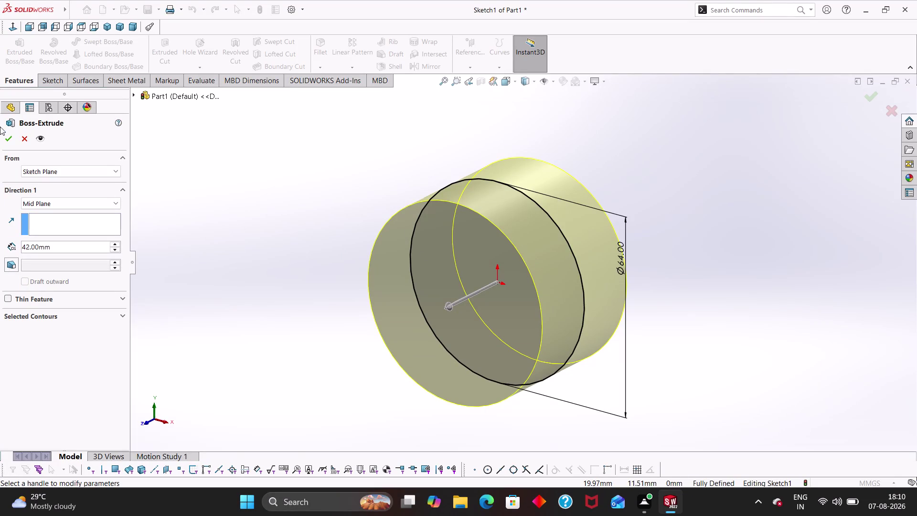
Cancel the extrusion and change the circle's Ø64 diameter to 68 mm.
click(26, 133)
click(25, 135)
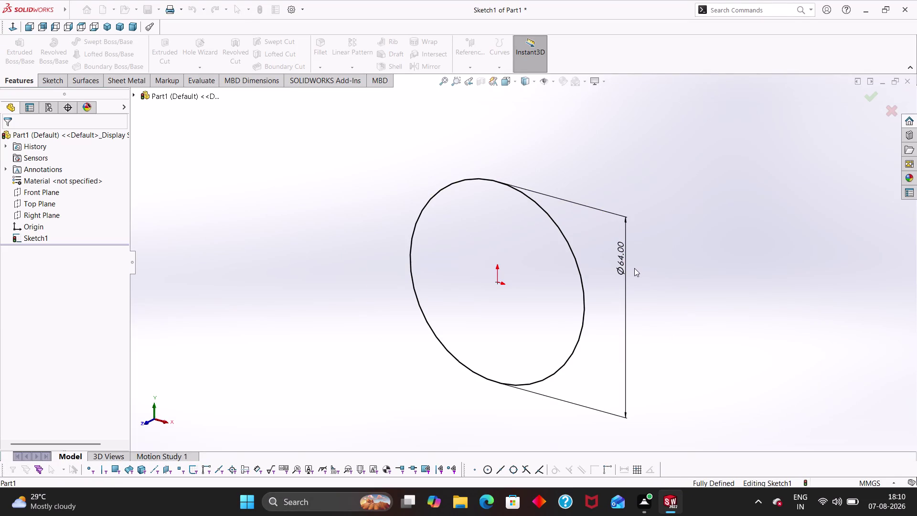
double_click(625, 258)
text(6)
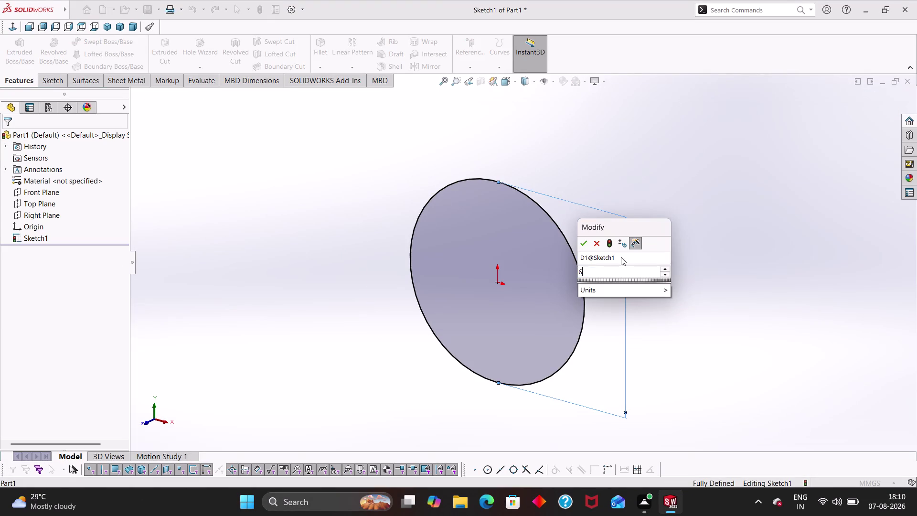
text(8)
key(Return)
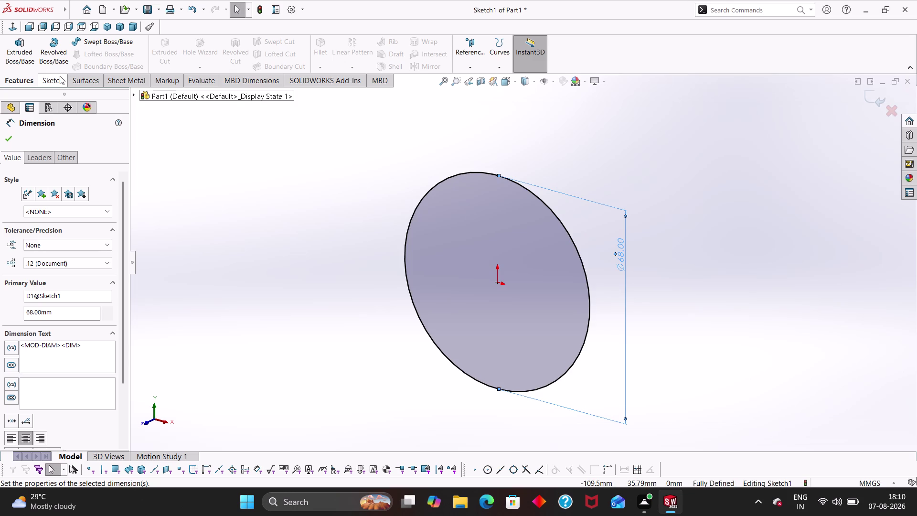
Extrude the 68 mm circle 42 mm with Mid Plane into a solid cylinder.
click(16, 51)
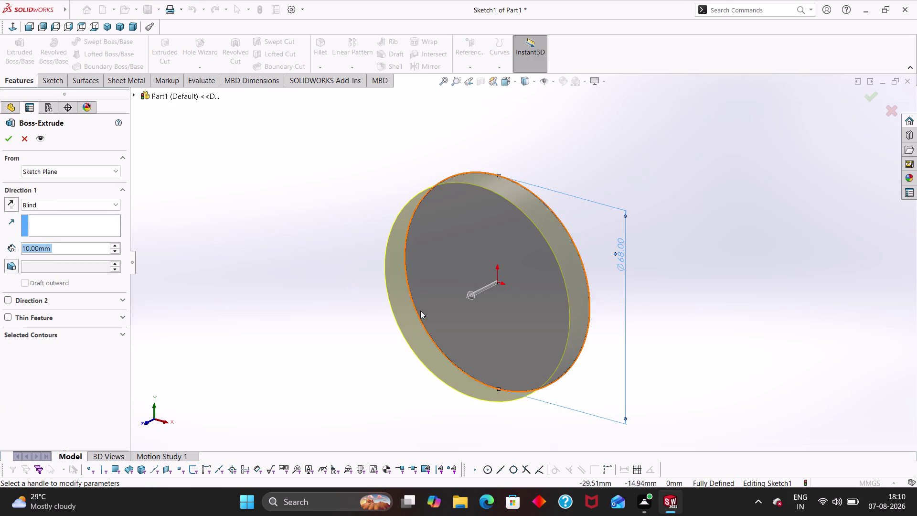
click(53, 204)
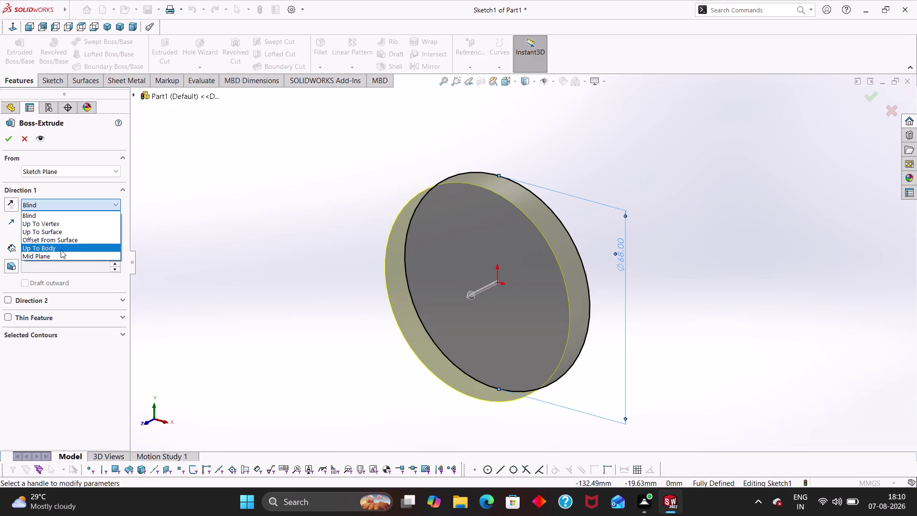
click(61, 256)
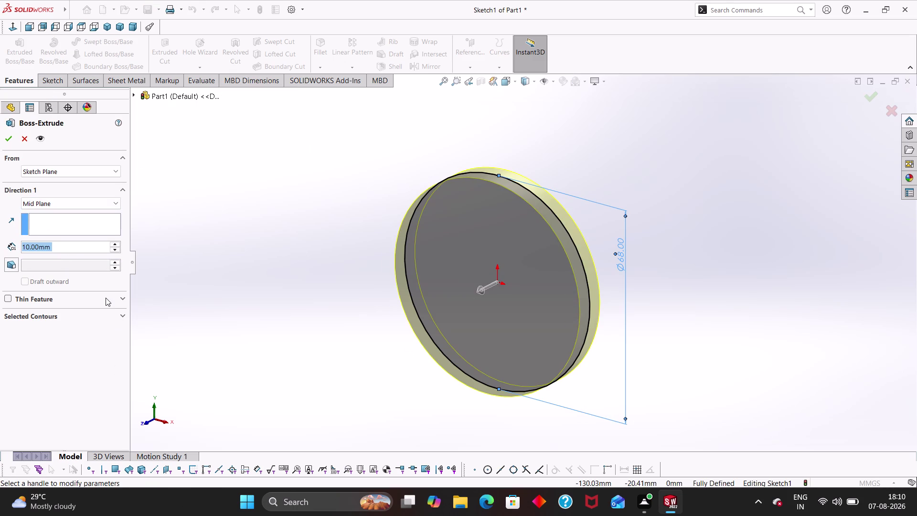
text(42)
key(Return)
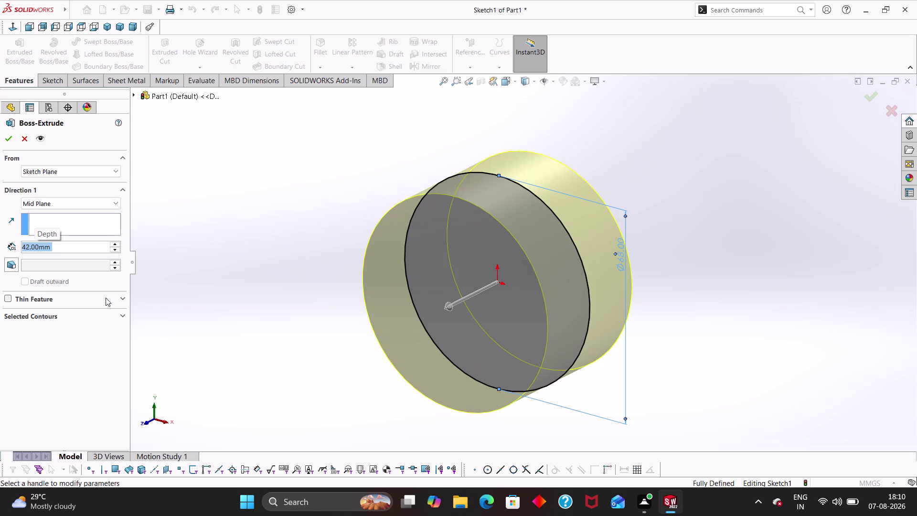
click(9, 137)
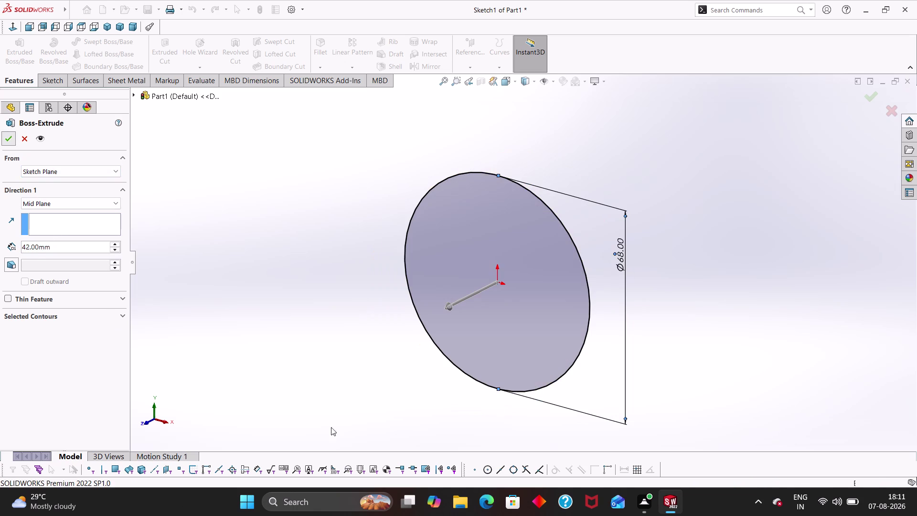
click(339, 335)
scroll(up, 3)
Orbit around the cylinder, then start a new sketch on the Top Plane instead of Front Plane.
middle_drag(351, 331, 356, 338)
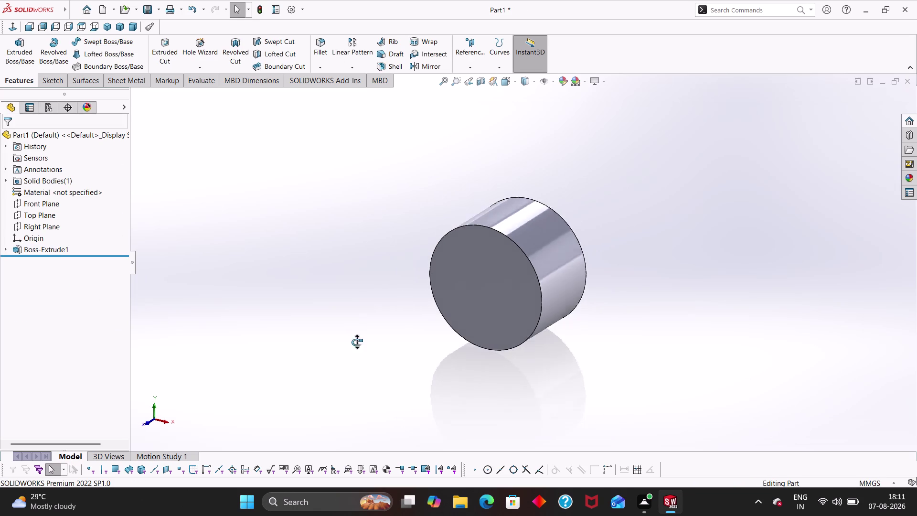
middle_drag(355, 338, 433, 368)
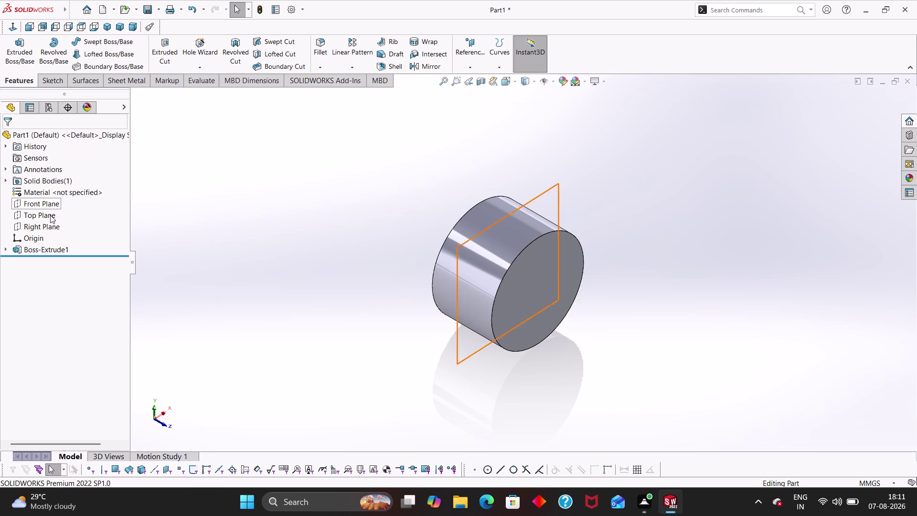
click(43, 207)
right_click(42, 207)
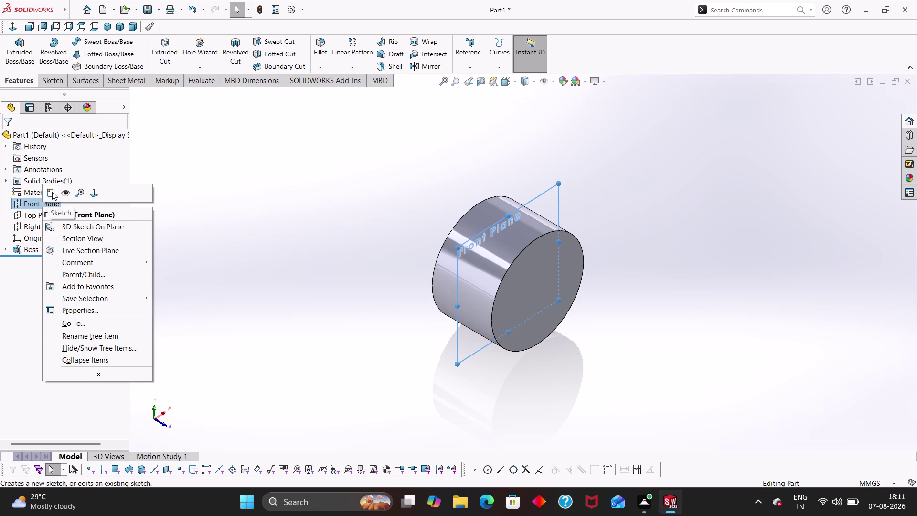
click(26, 215)
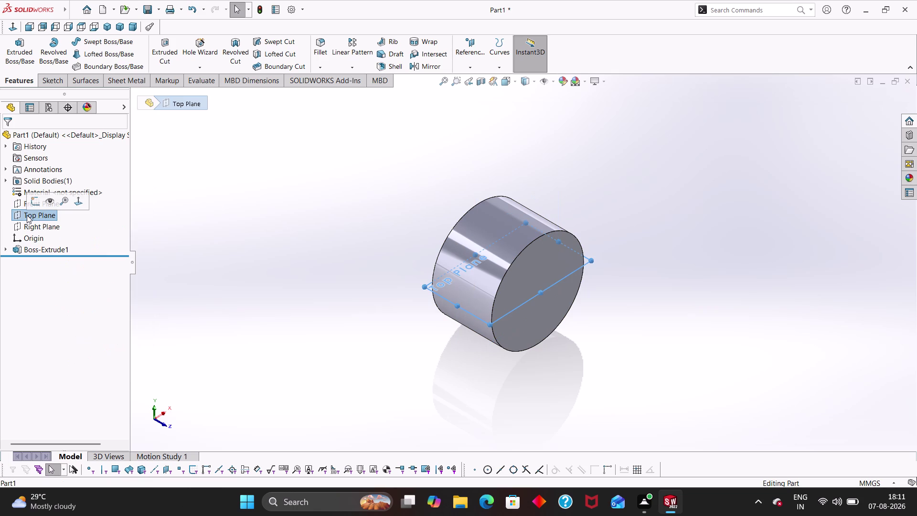
right_click(27, 215)
click(33, 201)
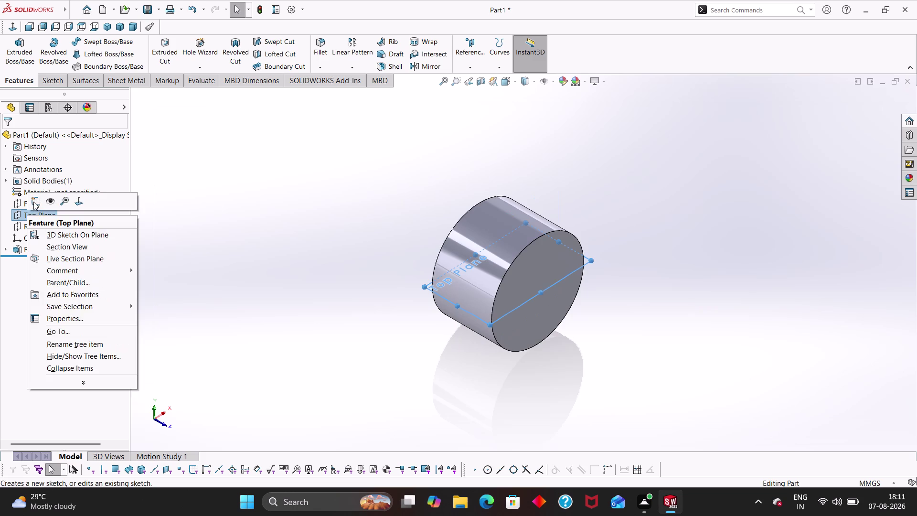
scroll(up, 3)
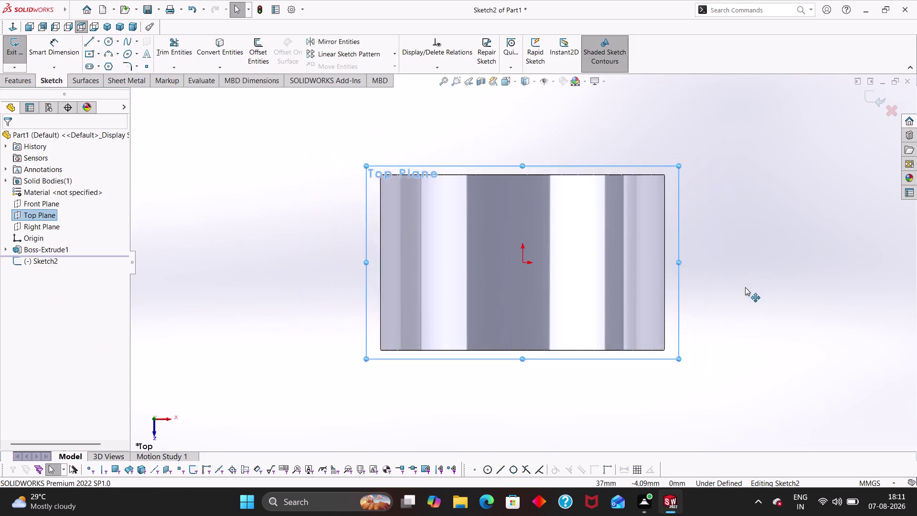
Attempt a rectangle at the cylinder's right edge, then cancel the unfinished shape.
scroll(up, 3)
right_click(723, 239)
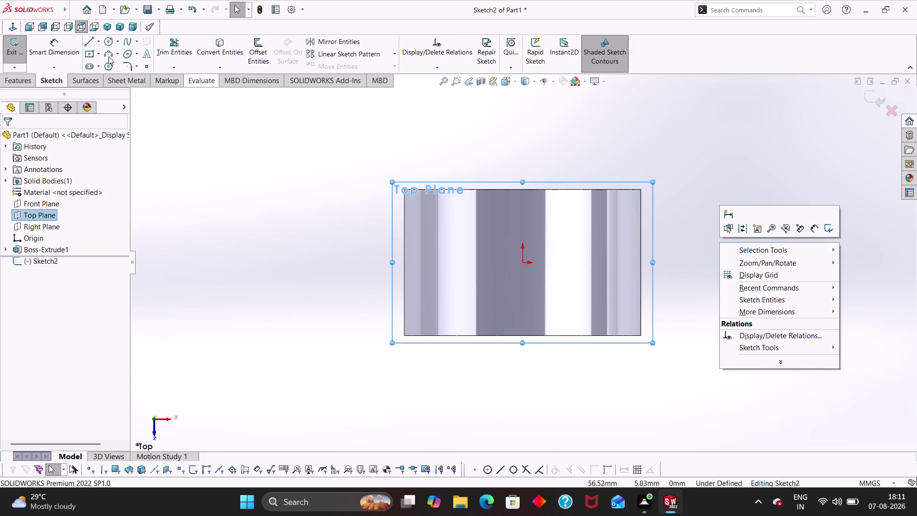
click(99, 52)
click(91, 54)
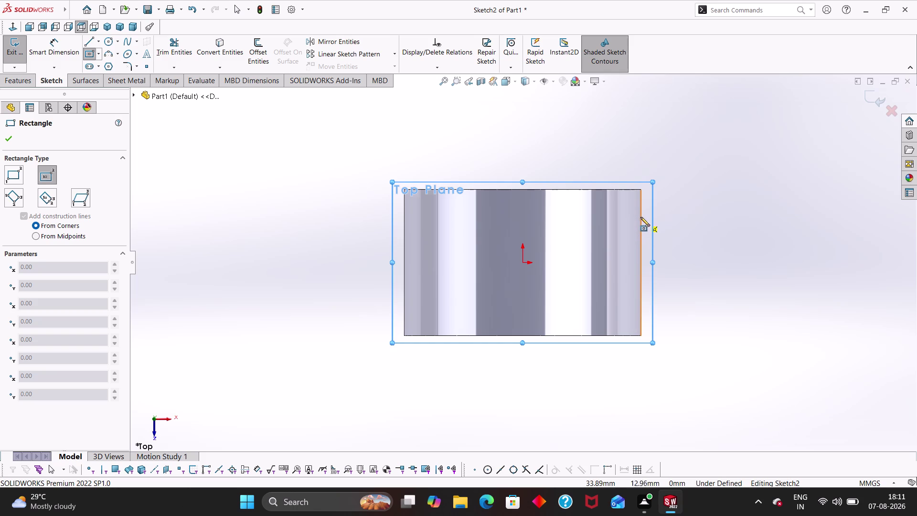
click(641, 215)
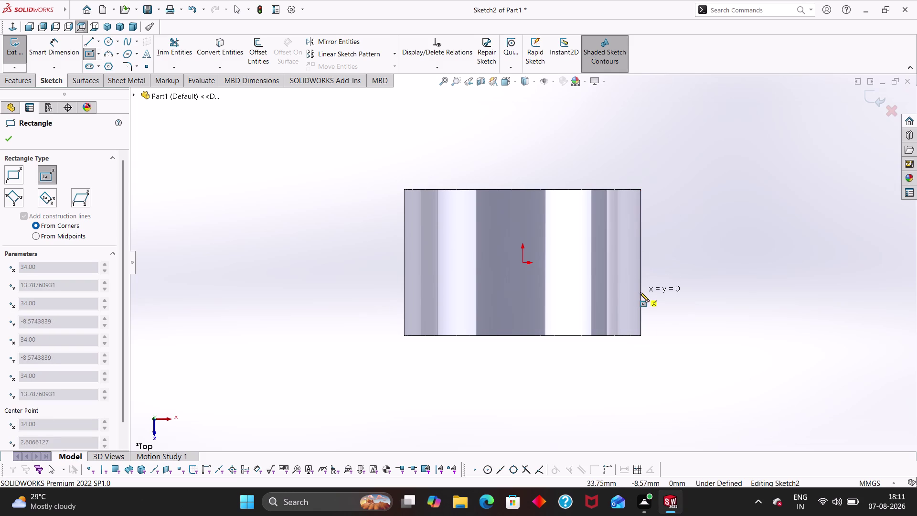
click(641, 293)
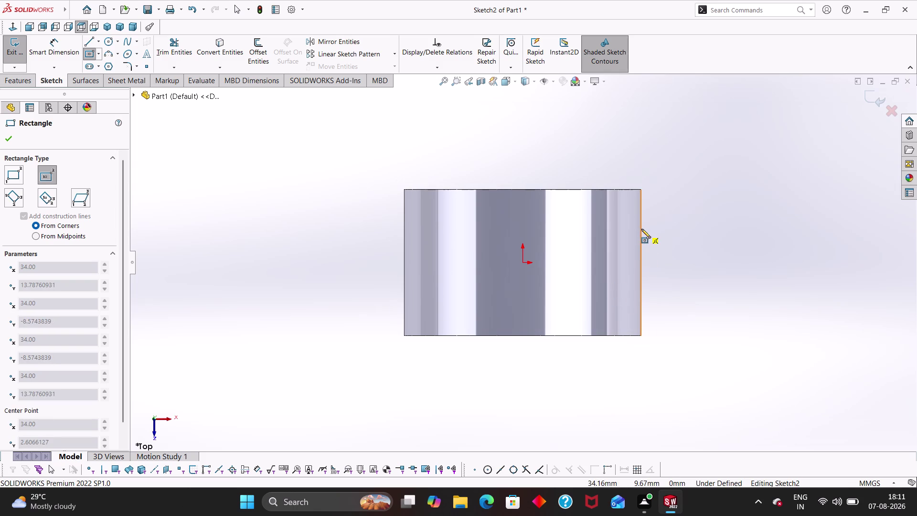
click(641, 229)
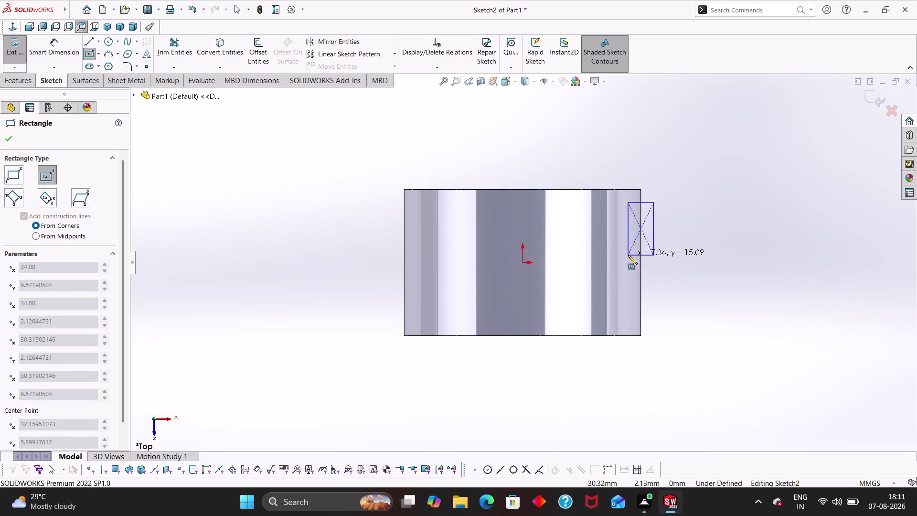
key(Escape)
key(Escape)
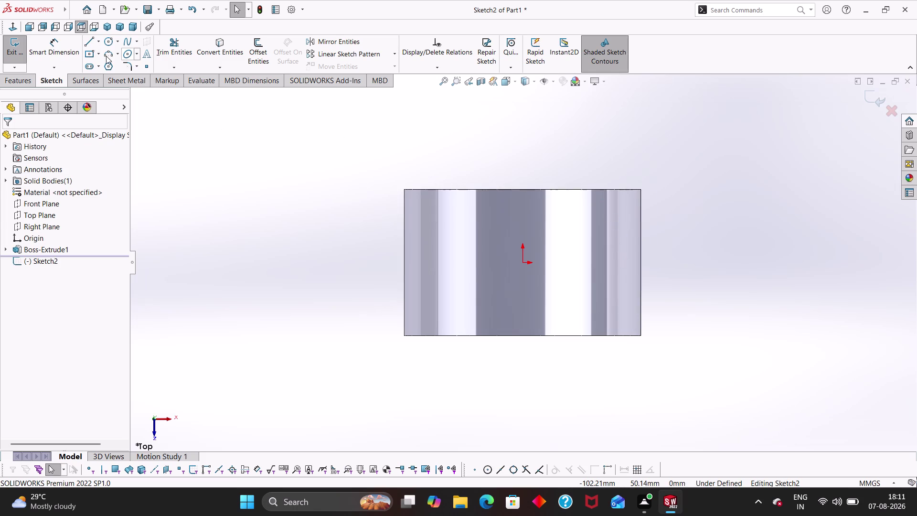
Draw a corner rectangle from the cylinder's right edge inward across the cylinder.
click(89, 55)
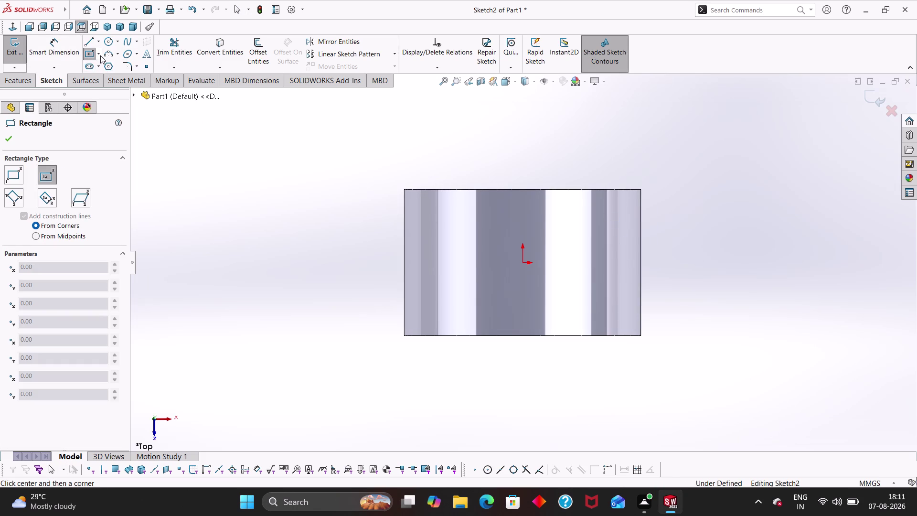
click(101, 55)
click(98, 65)
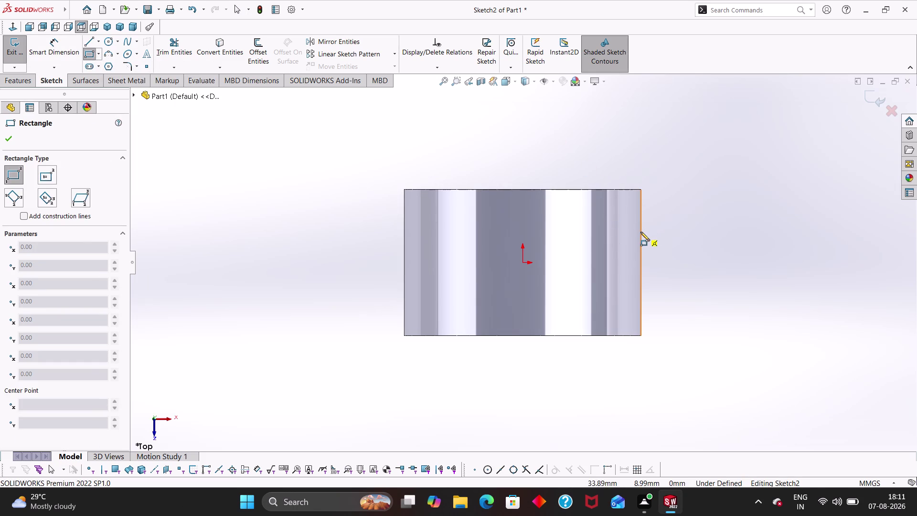
click(640, 214)
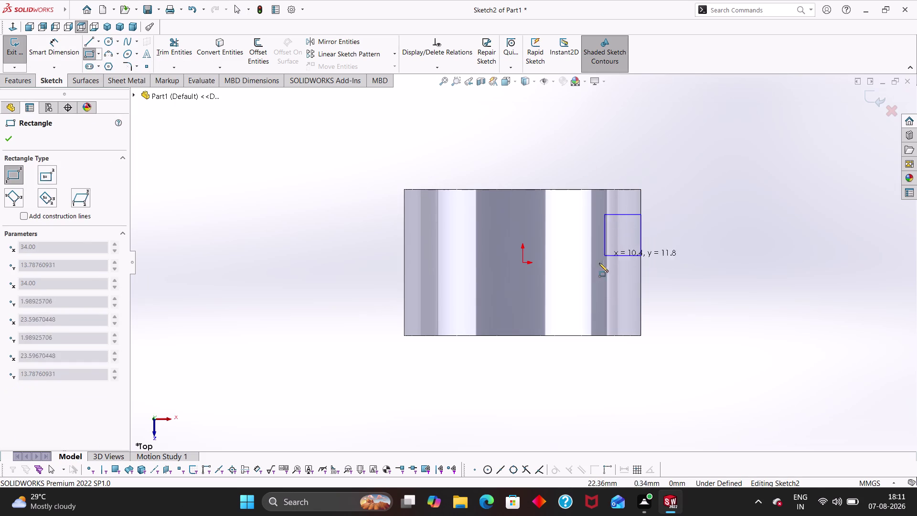
click(571, 305)
key(Escape)
right_drag(692, 373, 743, 155)
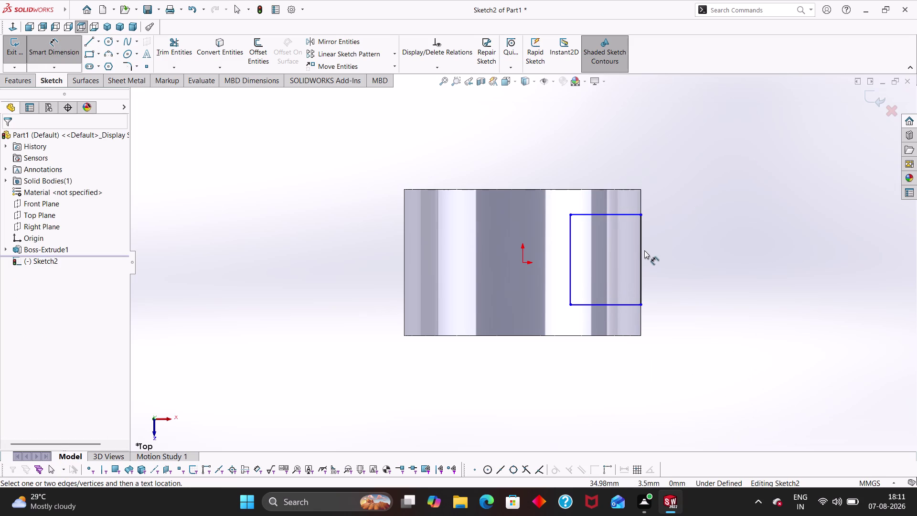
Dimension the rectangle's right side to a 40 mm height.
click(643, 250)
click(682, 253)
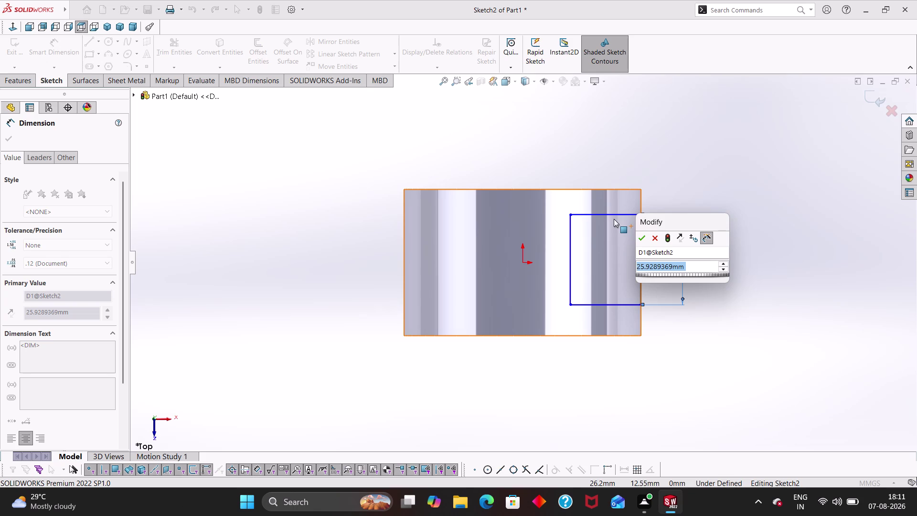
text(40)
key(Return)
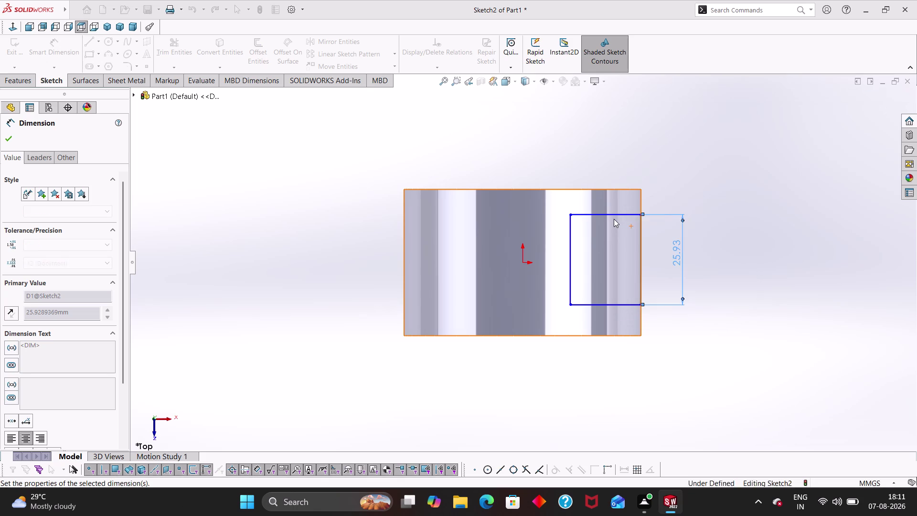
click(716, 287)
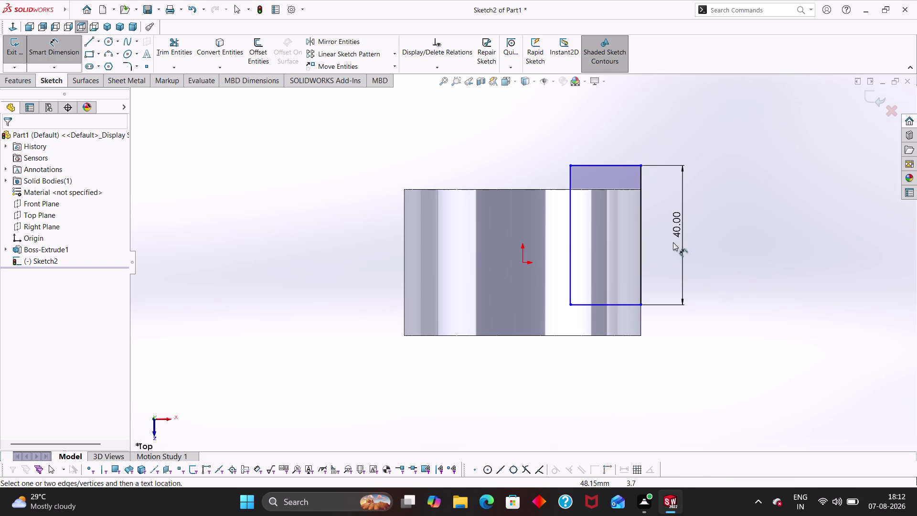
click(640, 251)
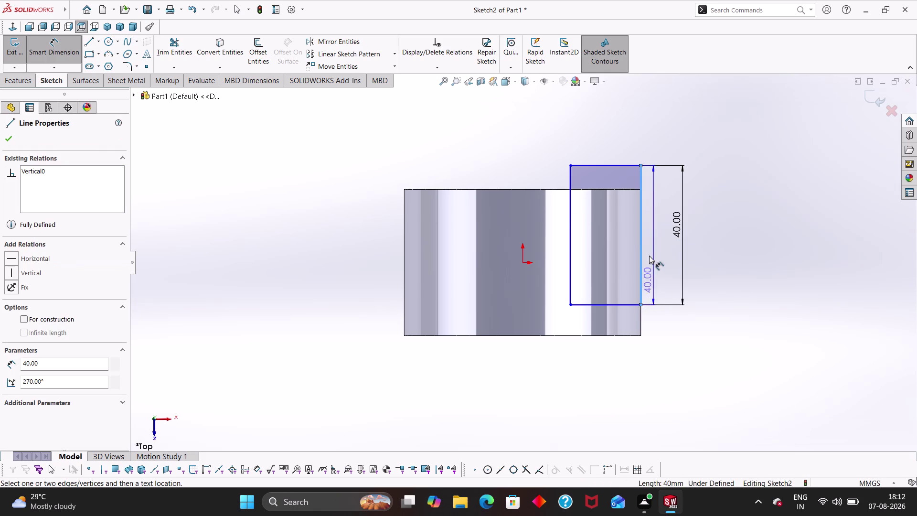
Drag the rectangle's bottom-right corner down so it spans the cylinder's top and bottom edges.
key(Escape)
key(Escape)
drag(643, 305, 644, 307)
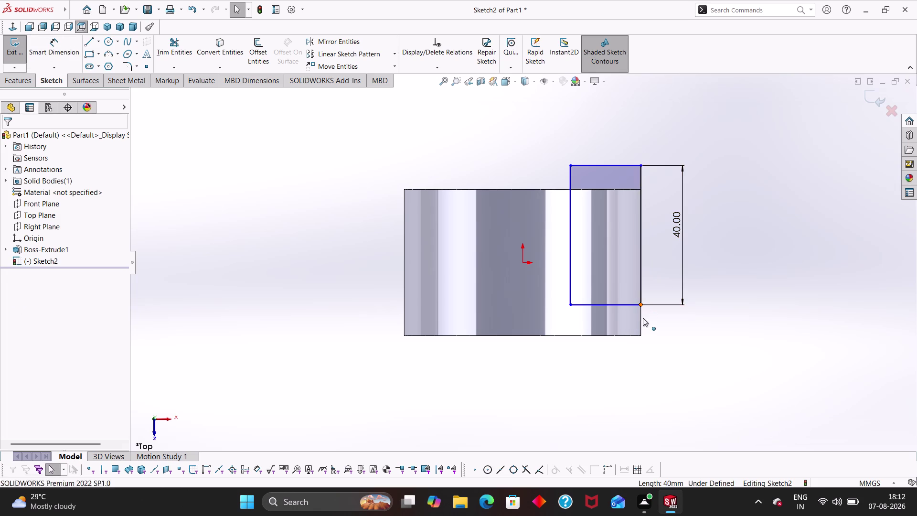
drag(643, 307, 644, 332)
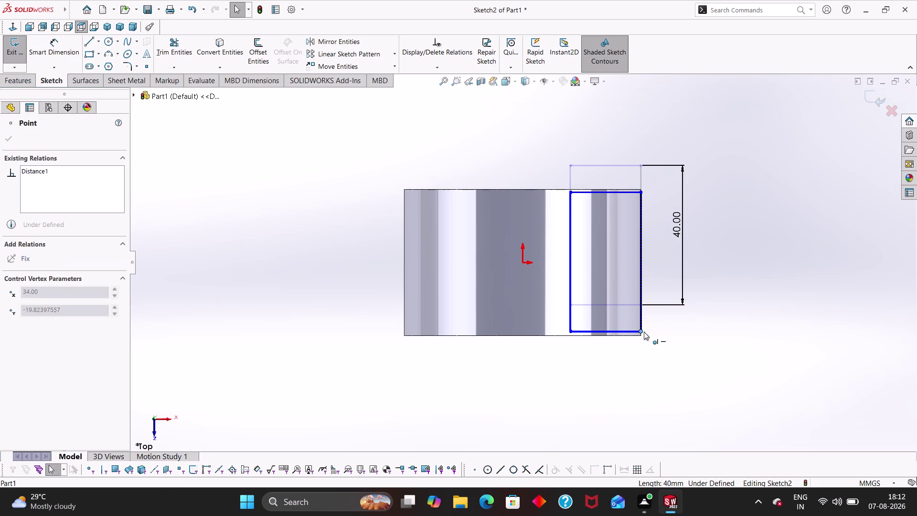
drag(644, 332, 644, 332)
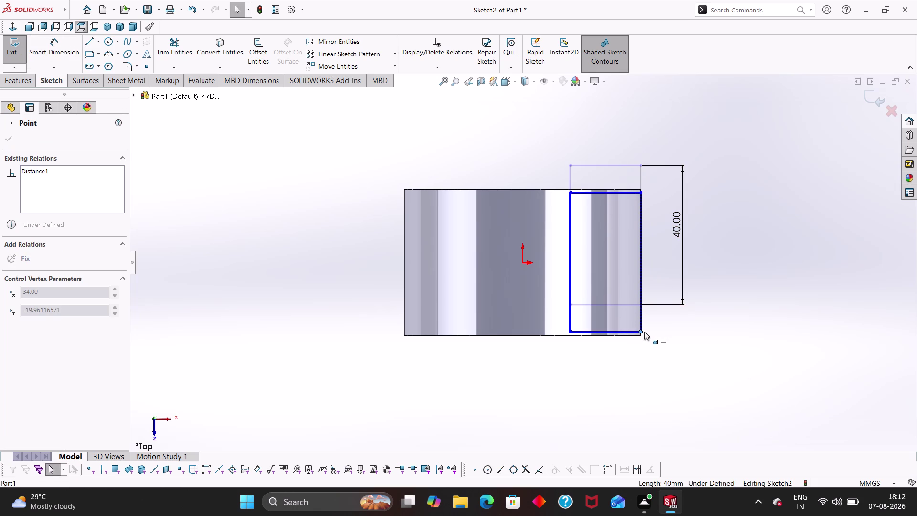
drag(645, 332, 645, 331)
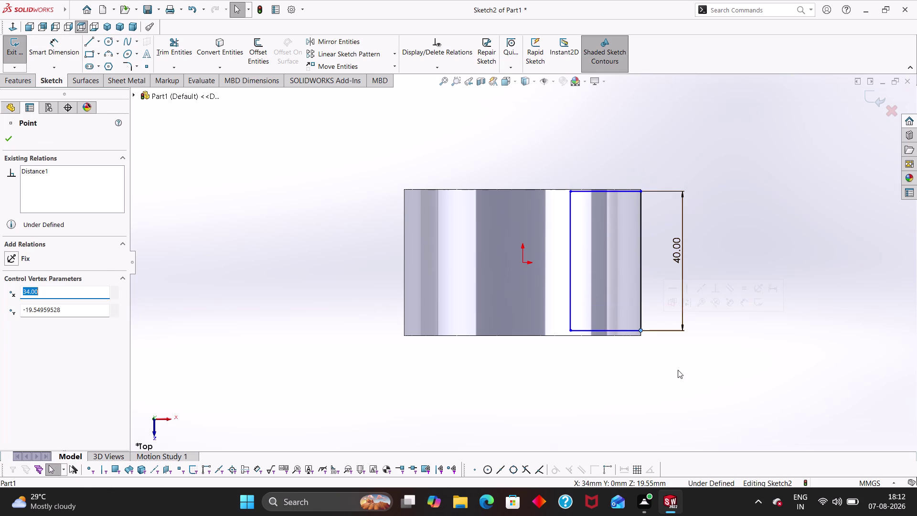
click(697, 398)
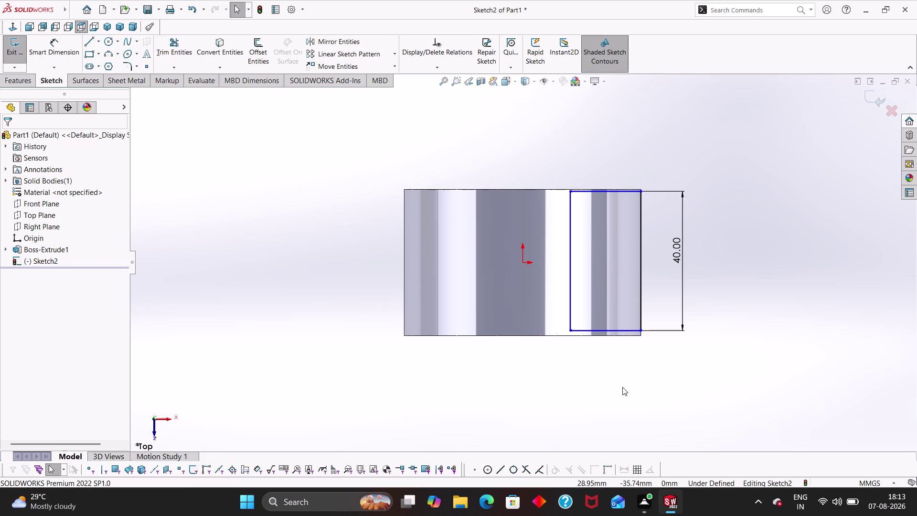
scroll(up, 3)
right_drag(613, 372, 621, 269)
Dimension the rectangle's bottom edge to a 24 mm width.
right_drag(679, 367, 672, 341)
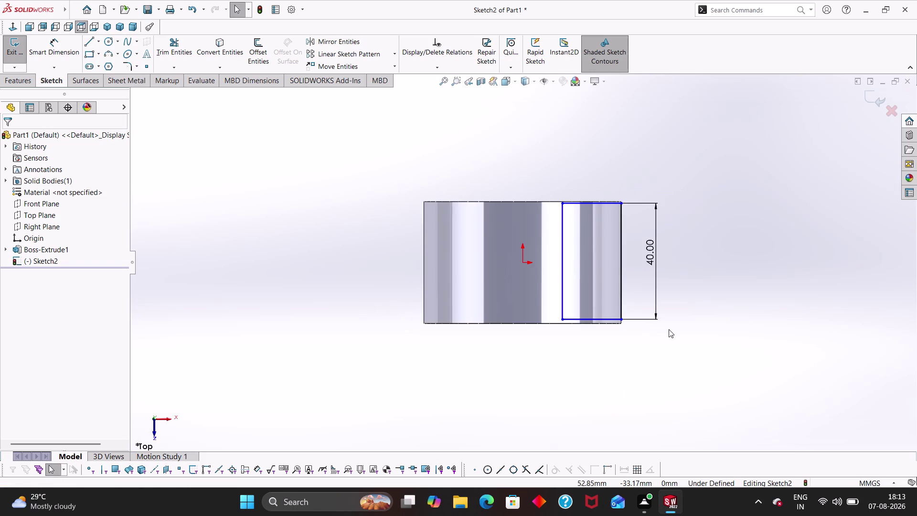
right_drag(673, 341, 662, 261)
click(594, 319)
click(591, 343)
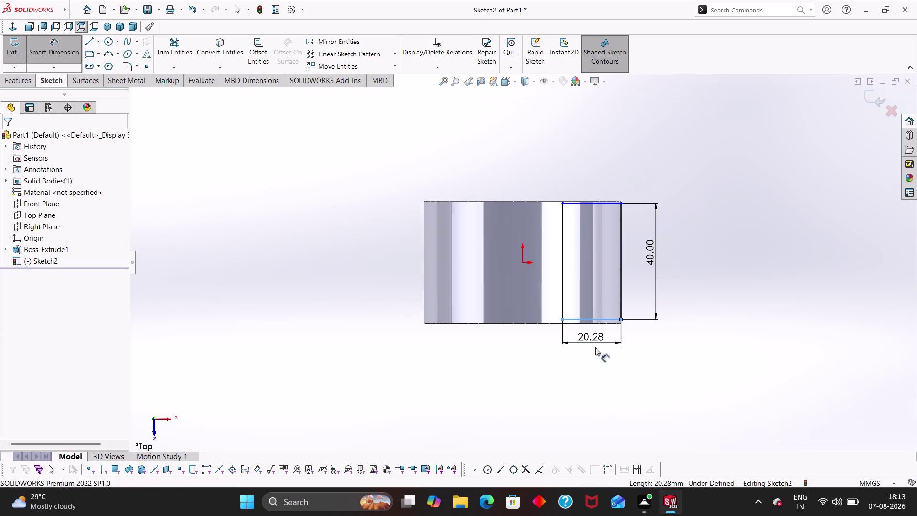
text(24)
key(Return)
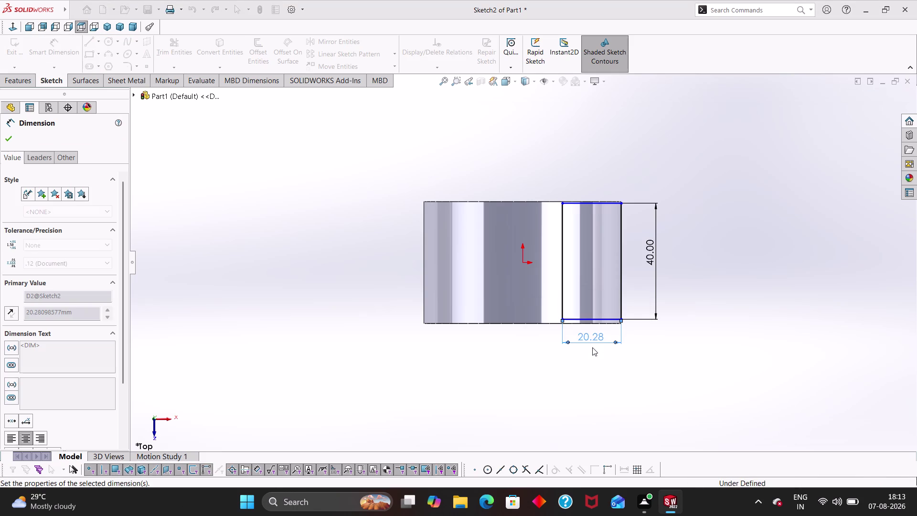
click(669, 348)
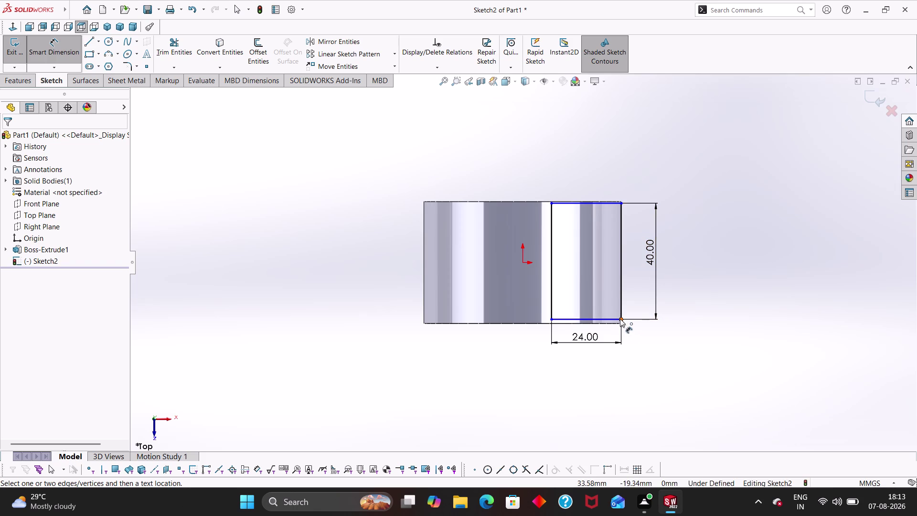
key(Escape)
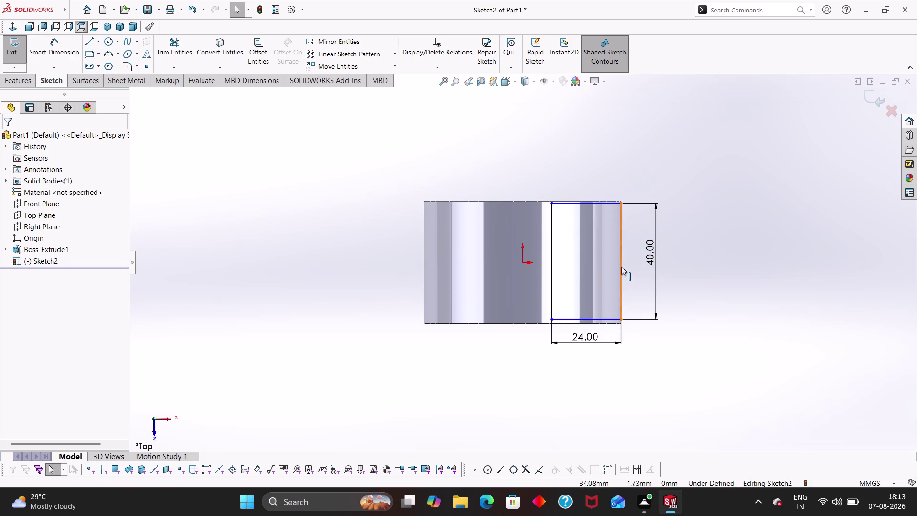
Add a Horizontal relation between the right side's midpoint and the origin.
click(621, 262)
click(523, 263)
click(11, 309)
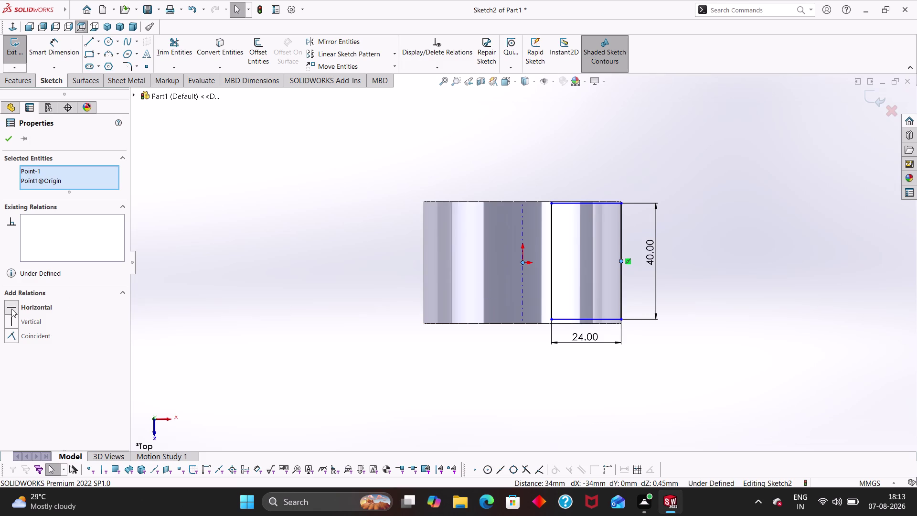
click(5, 139)
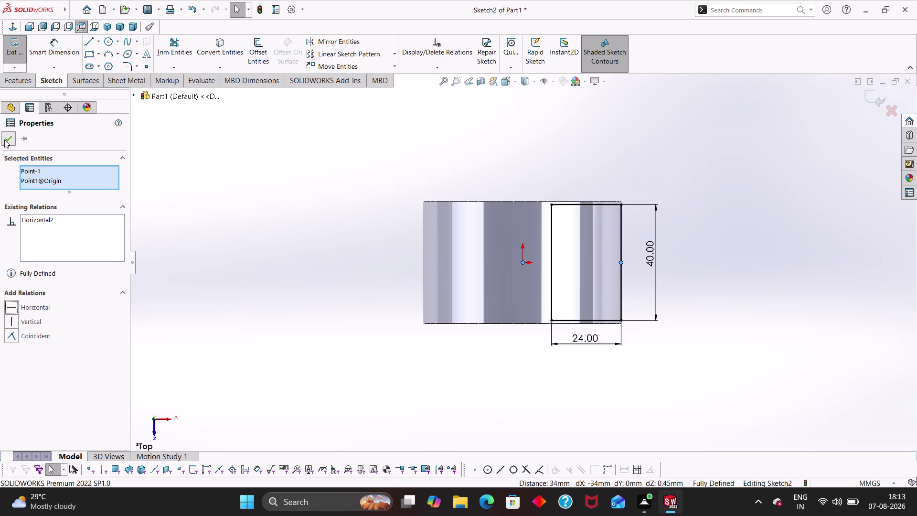
scroll(up, 3)
Orbit to a 3D view of the cylinder, exit Sketch2, and show the Features commands.
middle_drag(590, 388, 586, 359)
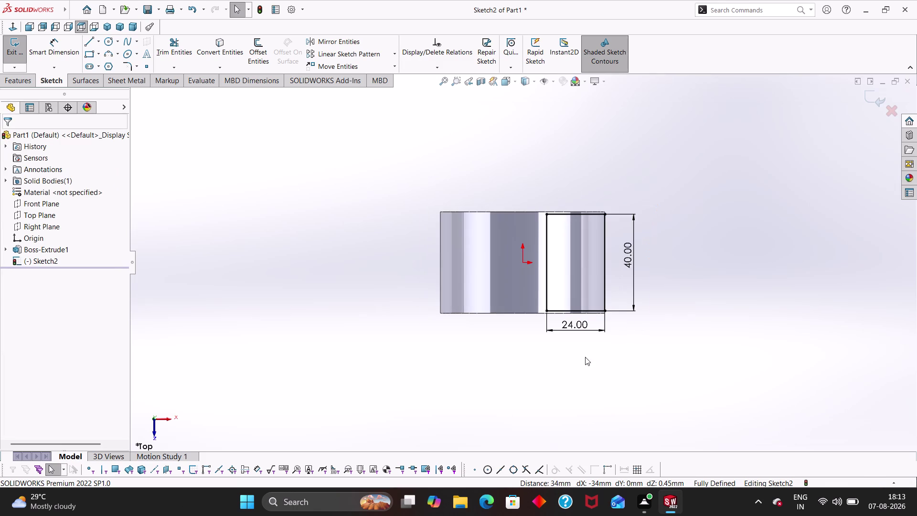
middle_drag(586, 358, 545, 328)
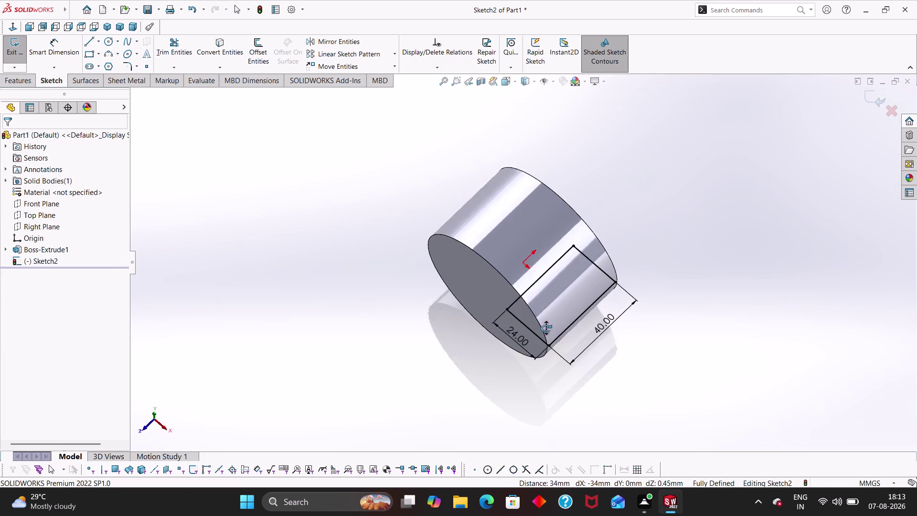
middle_drag(545, 328, 612, 313)
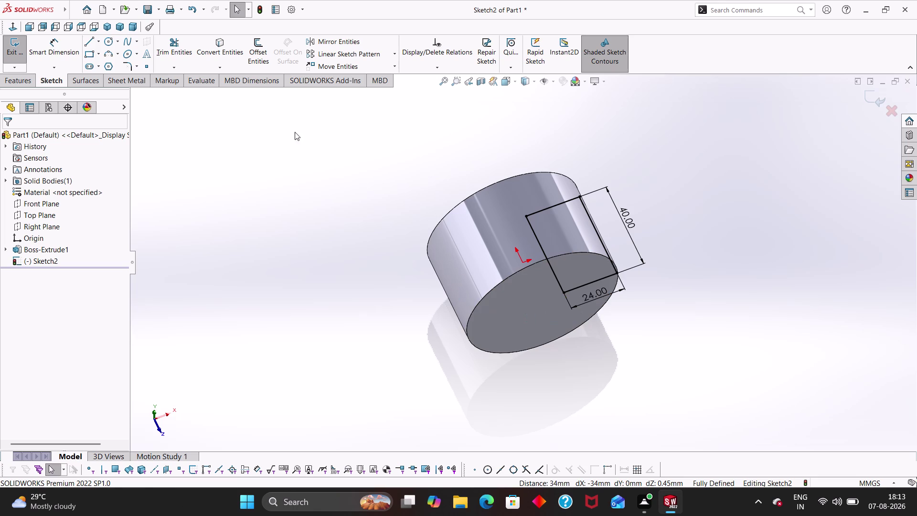
click(19, 58)
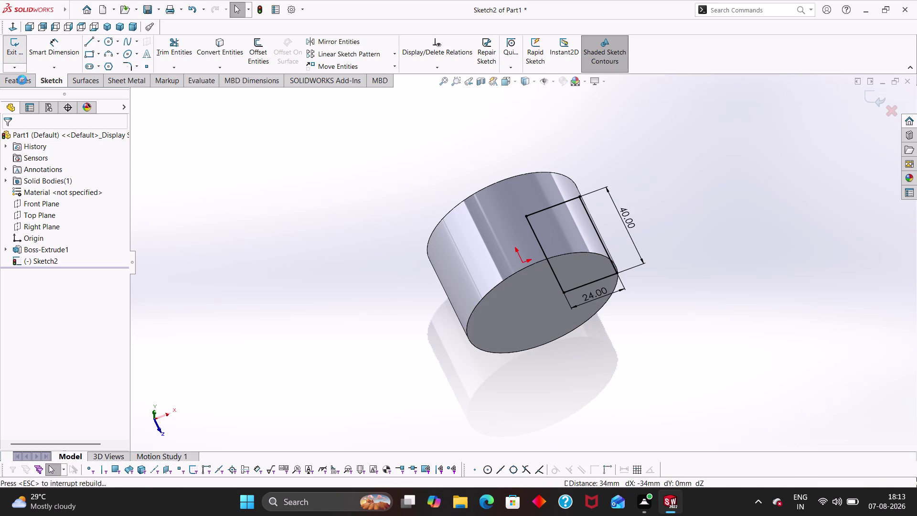
click(26, 83)
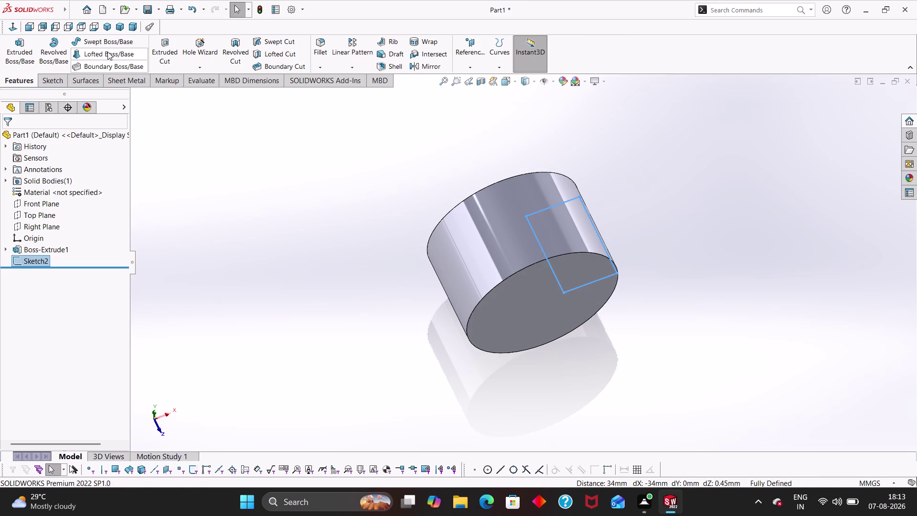
click(50, 47)
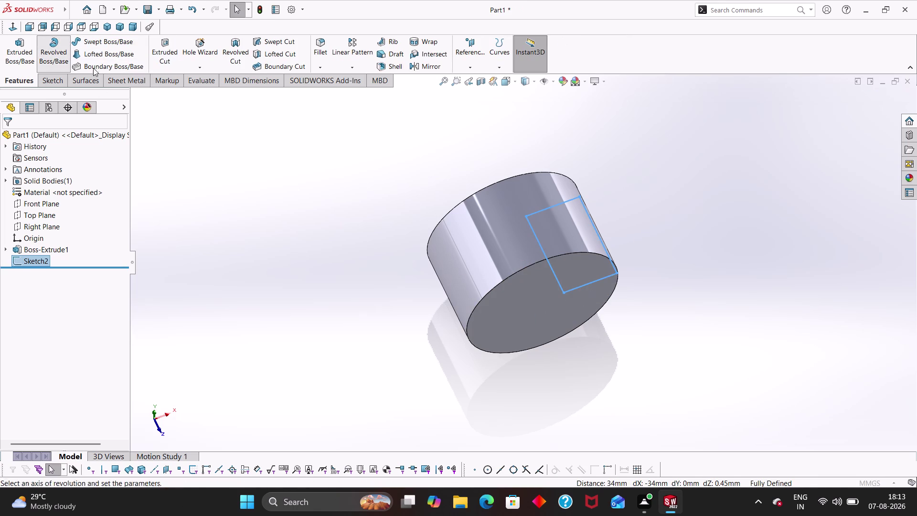
click(591, 281)
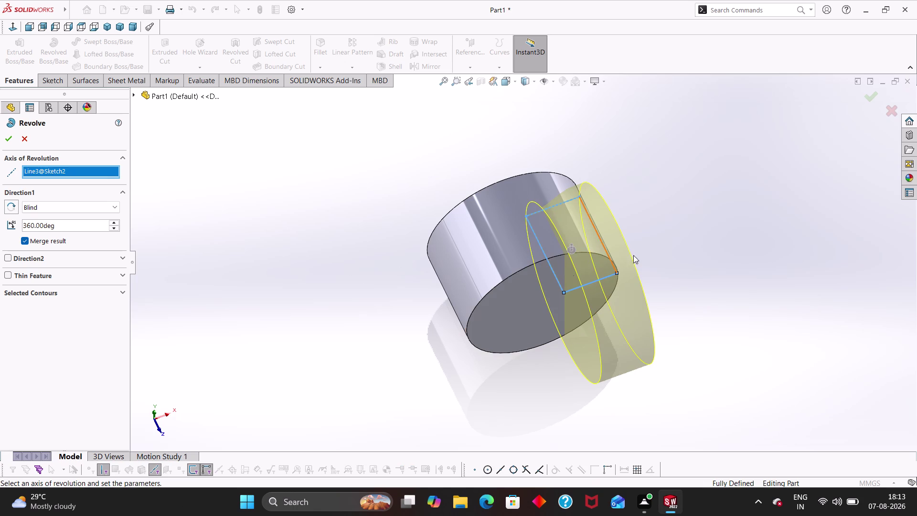
click(550, 262)
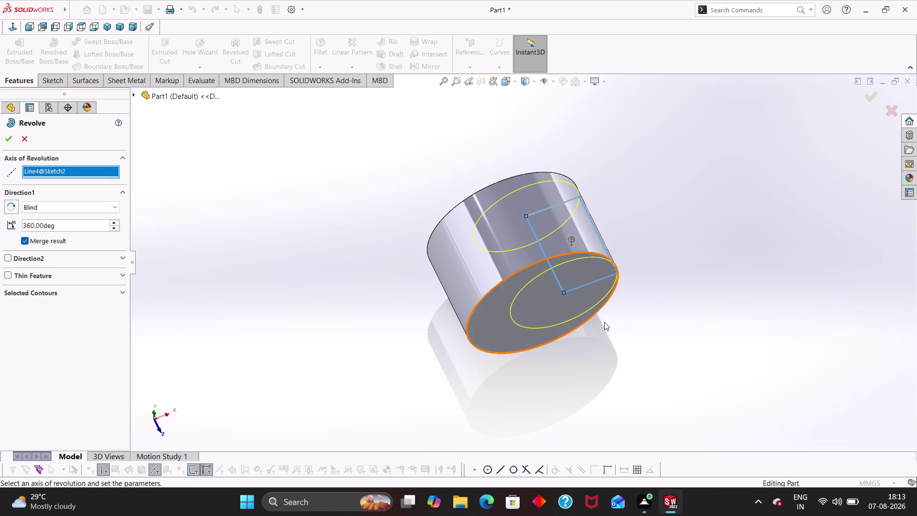
middle_drag(604, 322, 578, 253)
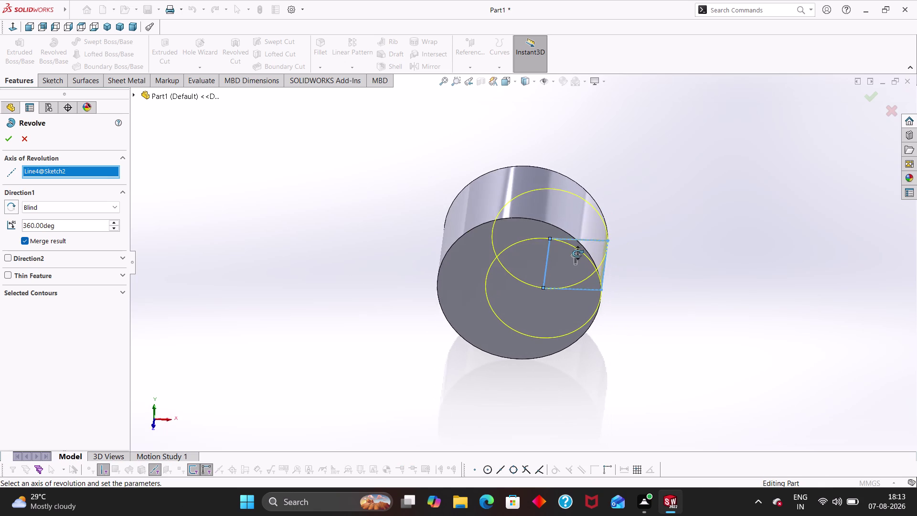
middle_drag(577, 254, 587, 260)
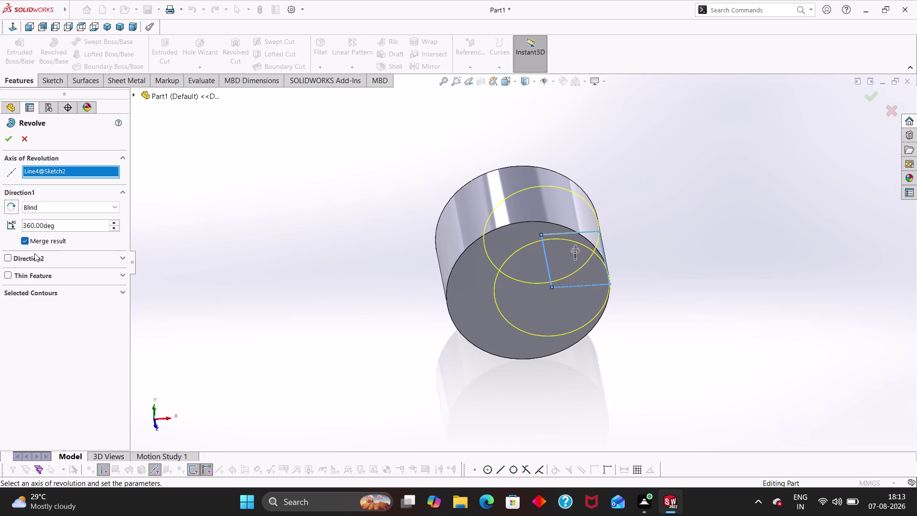
click(35, 256)
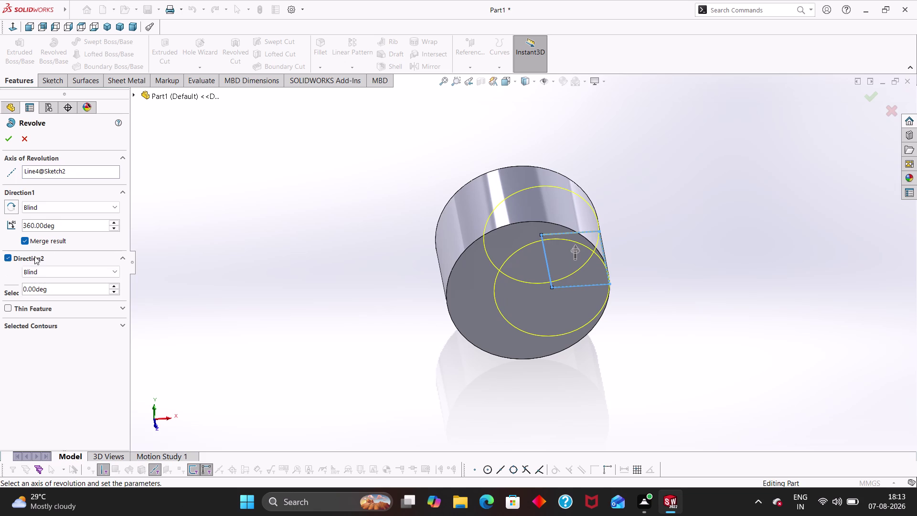
click(39, 304)
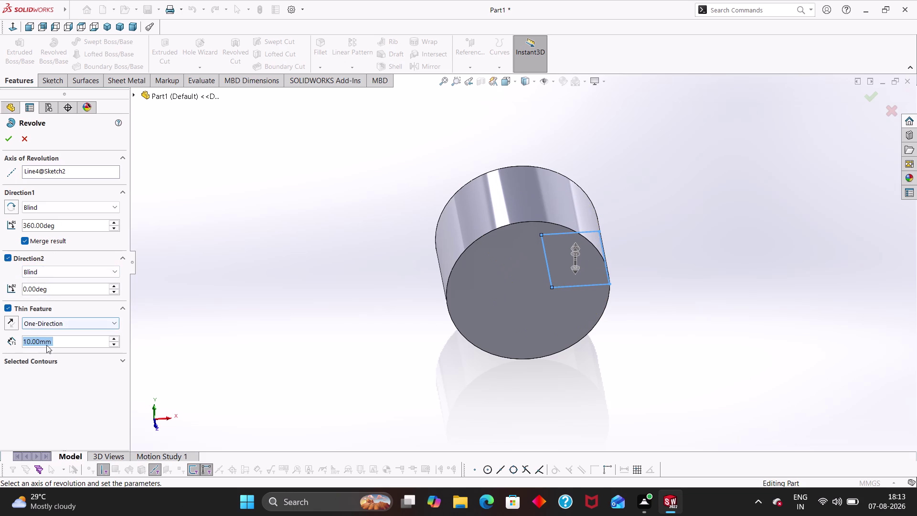
click(49, 365)
click(559, 272)
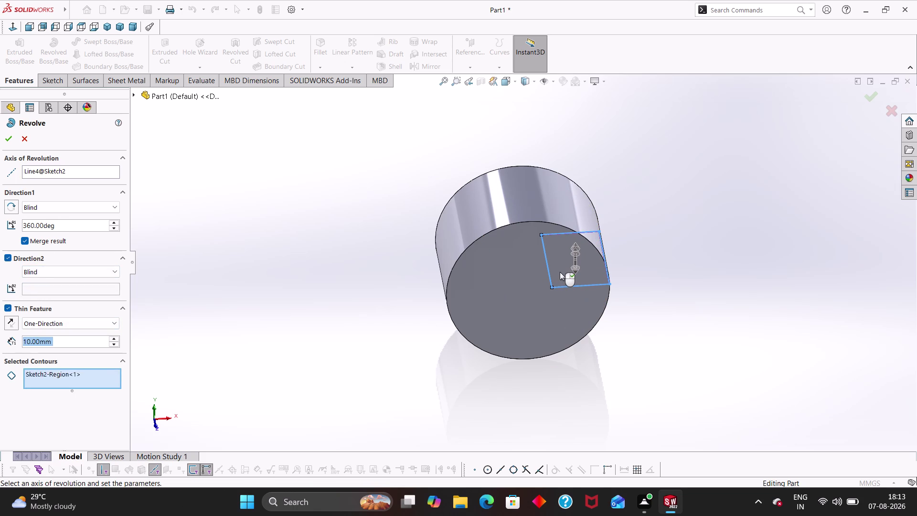
click(566, 279)
click(565, 287)
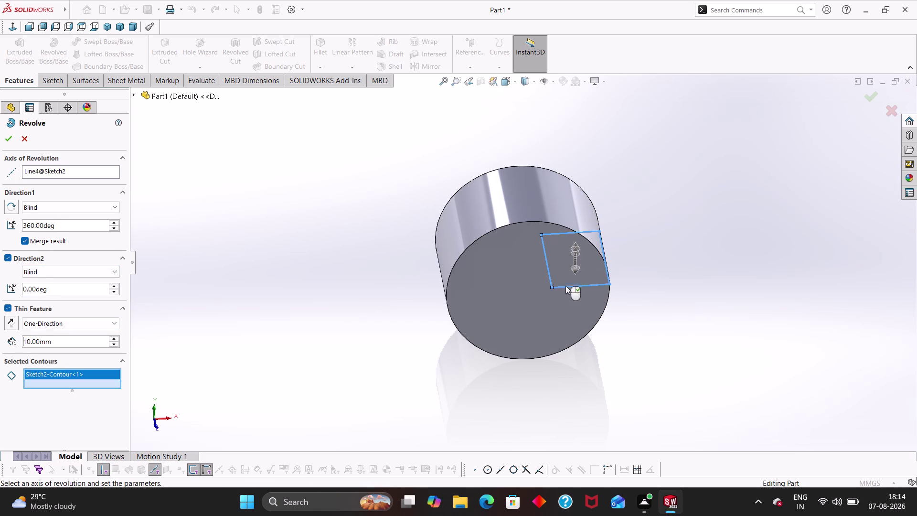
drag(575, 250, 475, 178)
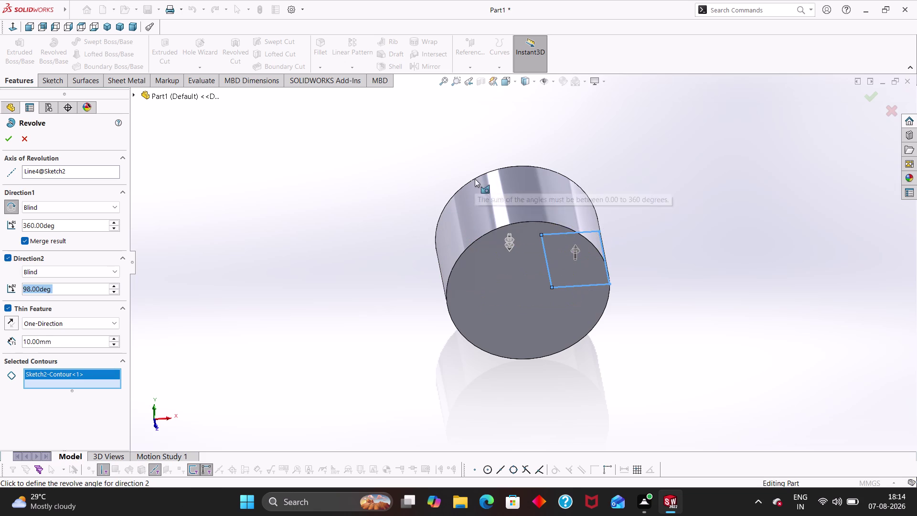
key(Escape)
key(Escape)
key(Escape)
key(Escape)
click(30, 137)
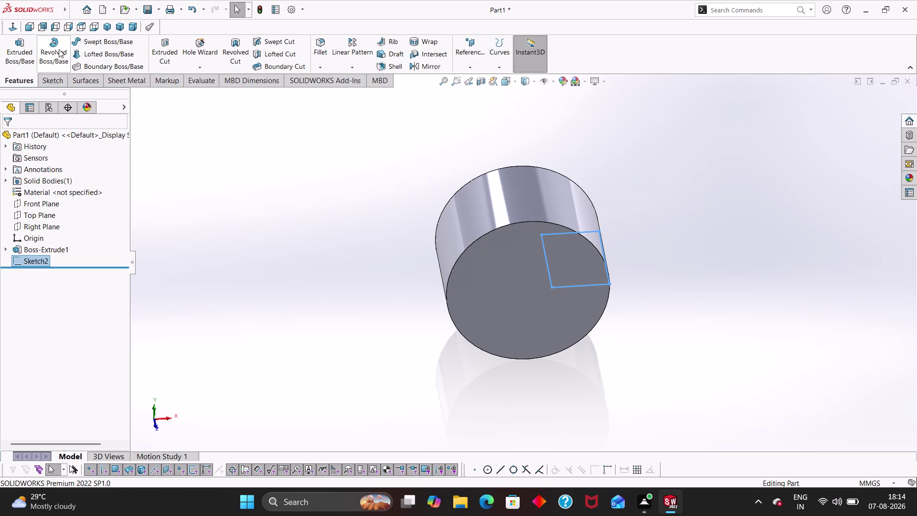
Start a revolve of the rectangle sketch with Line4 as the axis of revolution.
click(59, 49)
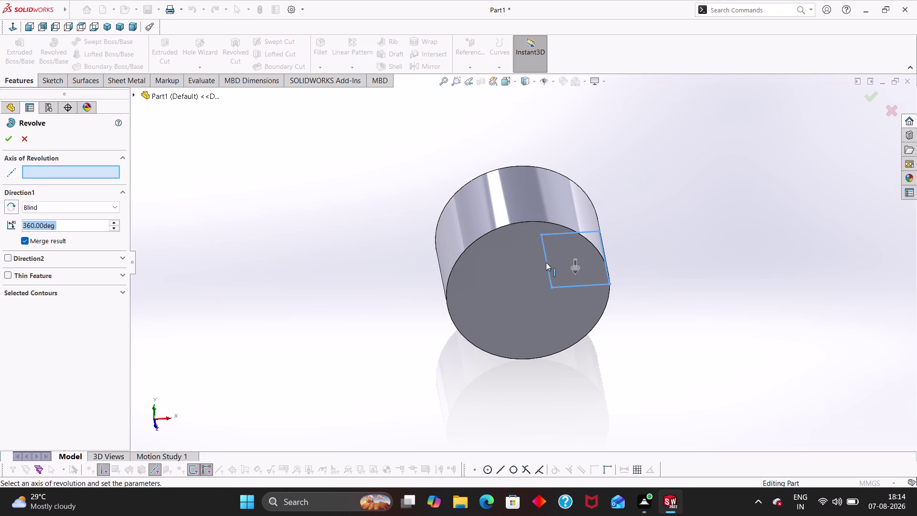
click(546, 262)
middle_drag(628, 306, 627, 270)
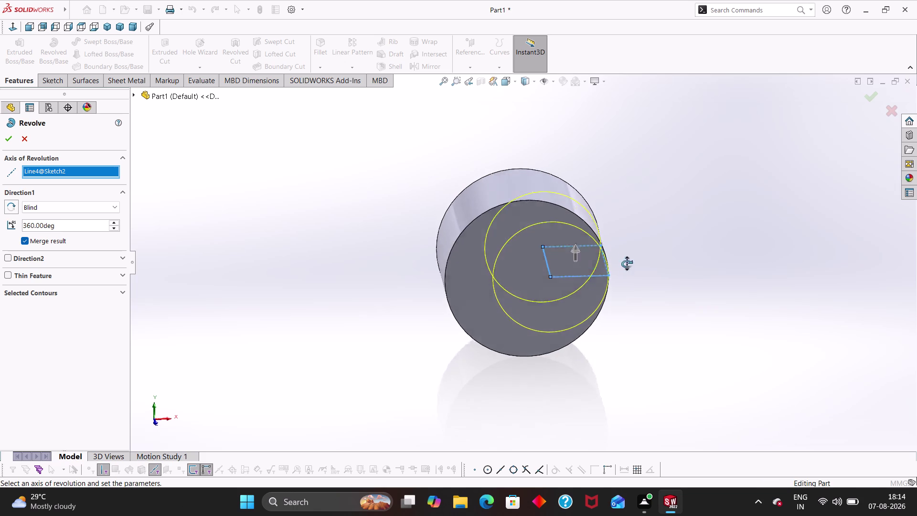
middle_drag(627, 270, 640, 311)
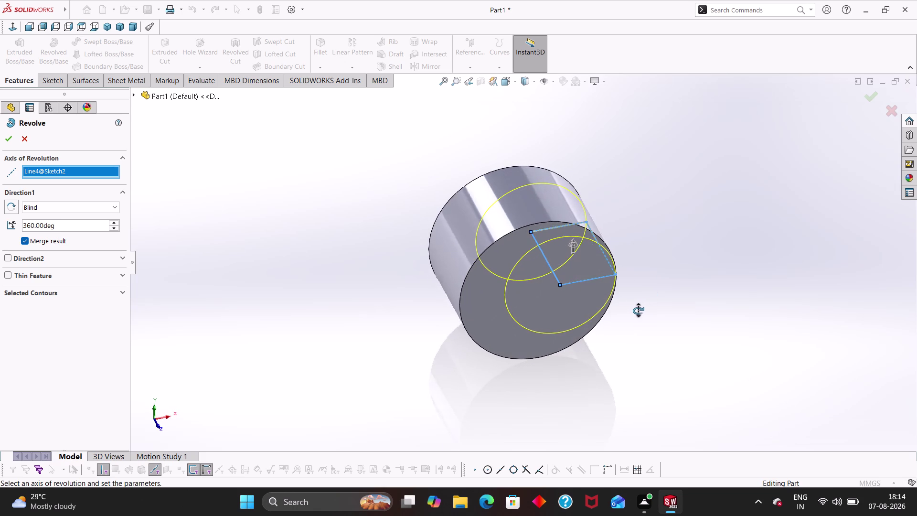
middle_drag(640, 310, 638, 310)
click(12, 206)
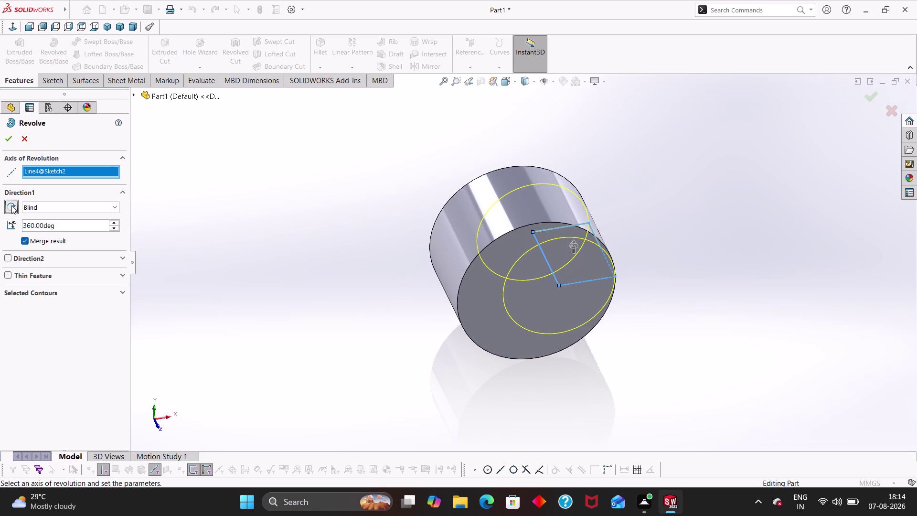
click(11, 205)
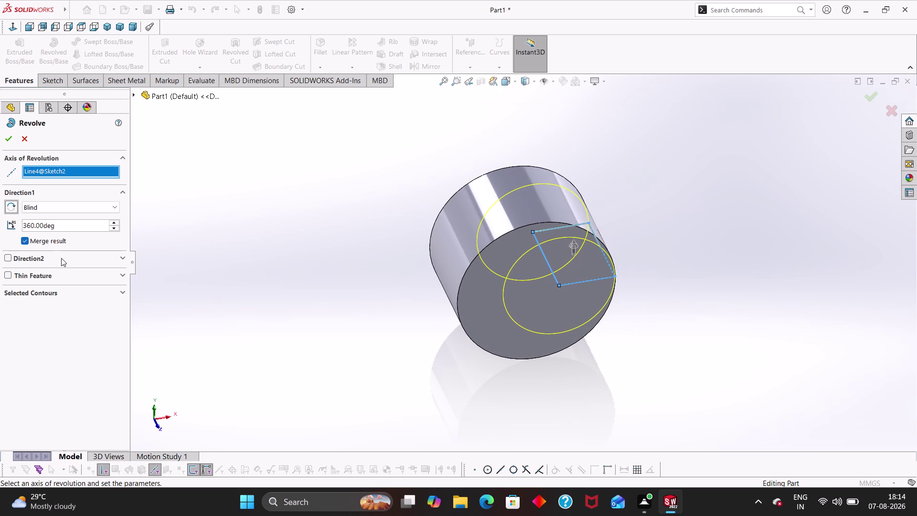
Check the Direction 2 and thin-feature options, then accept the 360° merged Revolve1.
click(61, 258)
click(29, 291)
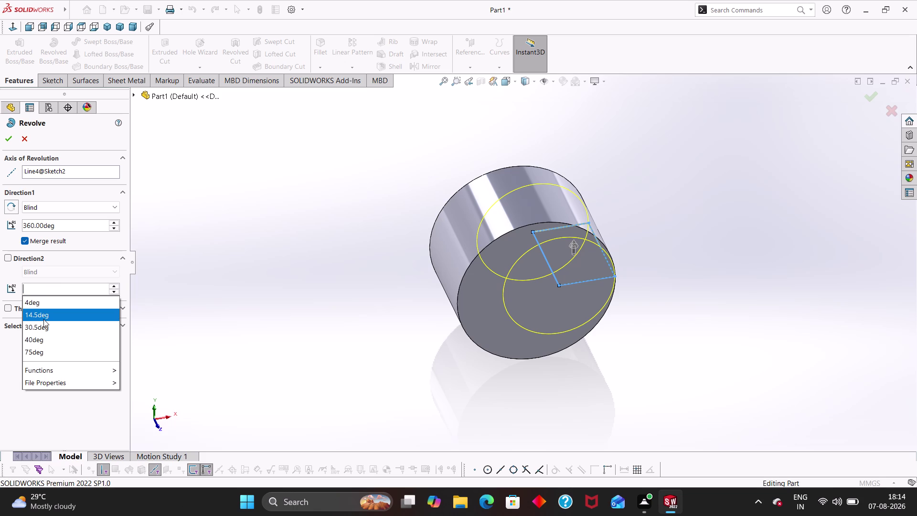
click(48, 339)
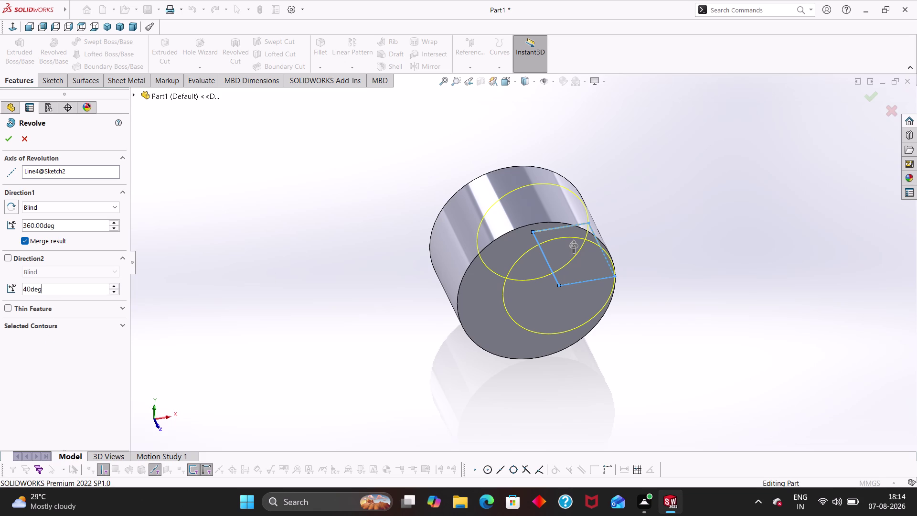
click(57, 309)
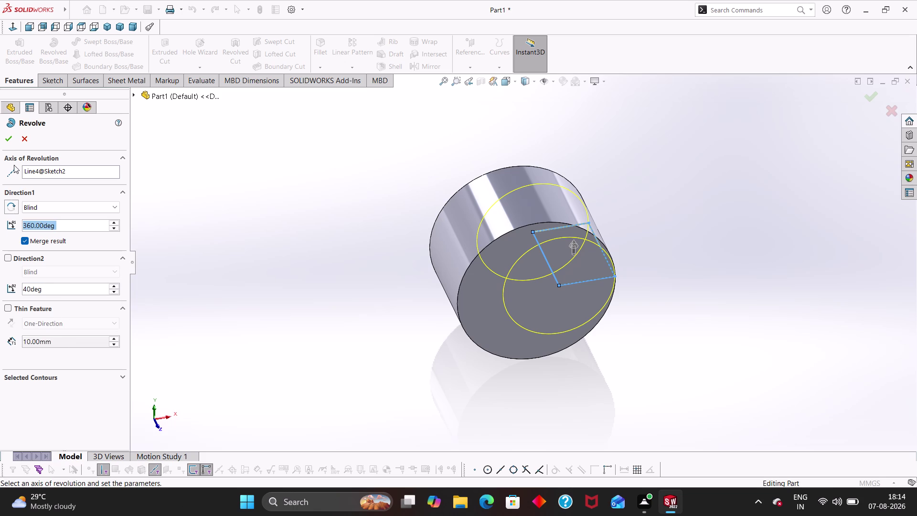
click(6, 141)
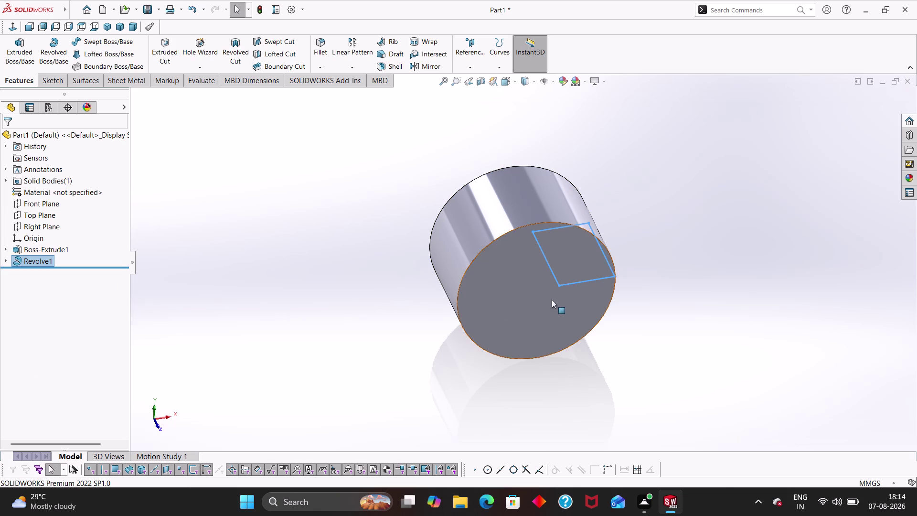
key(Escape)
key(Escape)
key(Escape)
key(Escape)
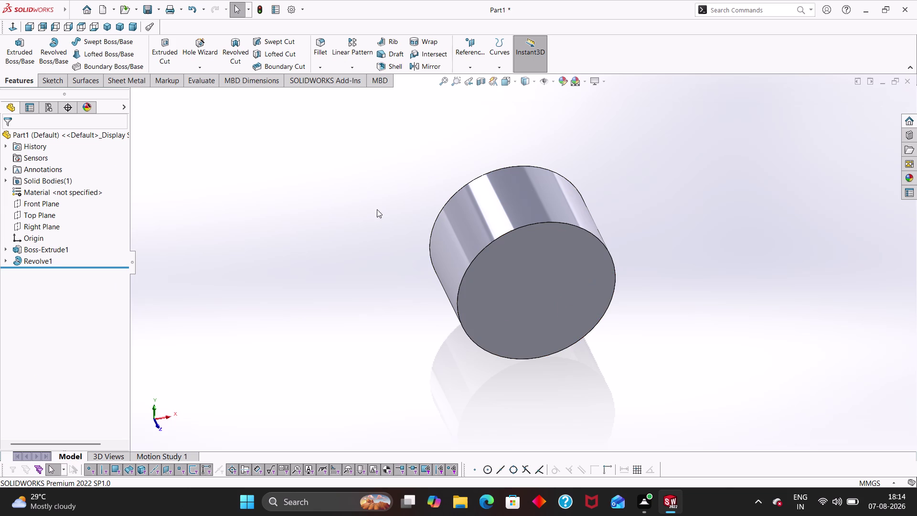